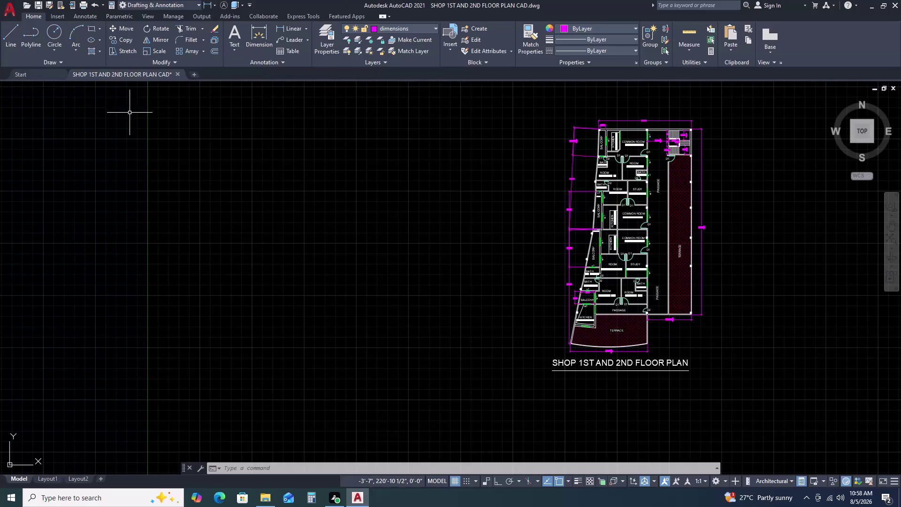
Frame the floor plan, then minimize AutoCAD to show the saved DWG in the MANISHA folder.
scroll(down, 3)
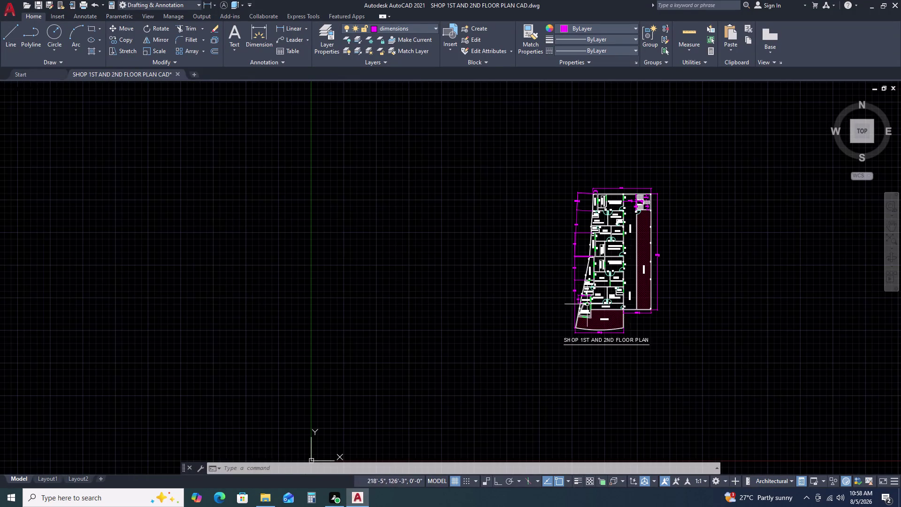
middle_drag(612, 316, 503, 316)
scroll(up, 3)
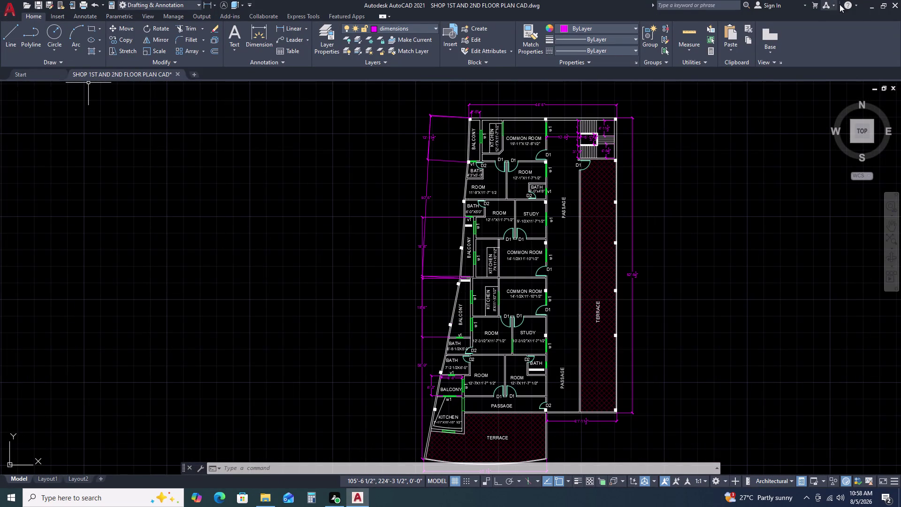
click(873, 7)
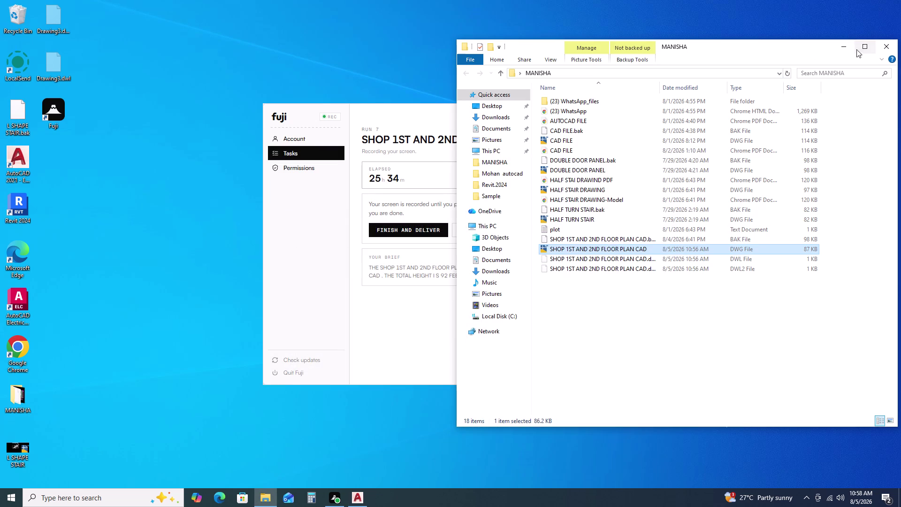